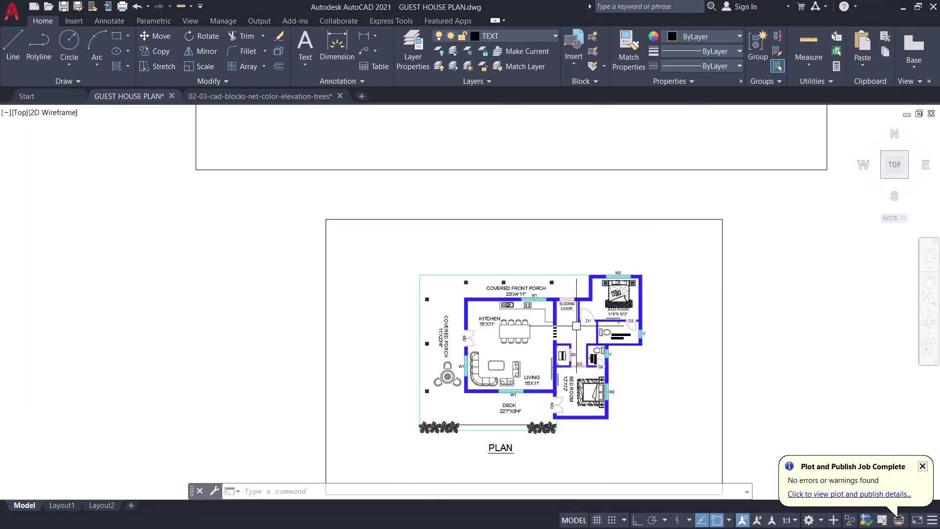
Pan and zoom the guest house drawing to center the elevation.
scroll(down, 3)
middle_drag(559, 220, 546, 376)
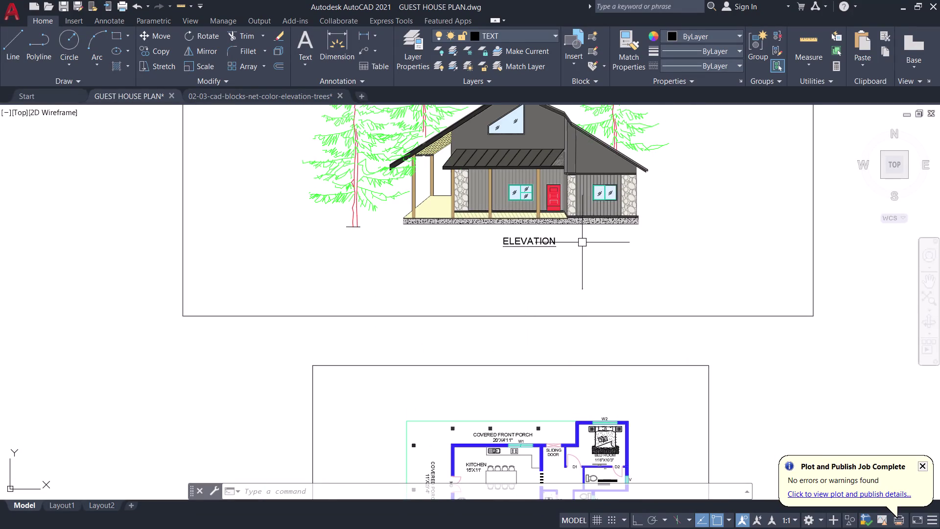
middle_drag(584, 255, 578, 328)
scroll(up, 3)
scroll(up, 3)
scroll(down, 3)
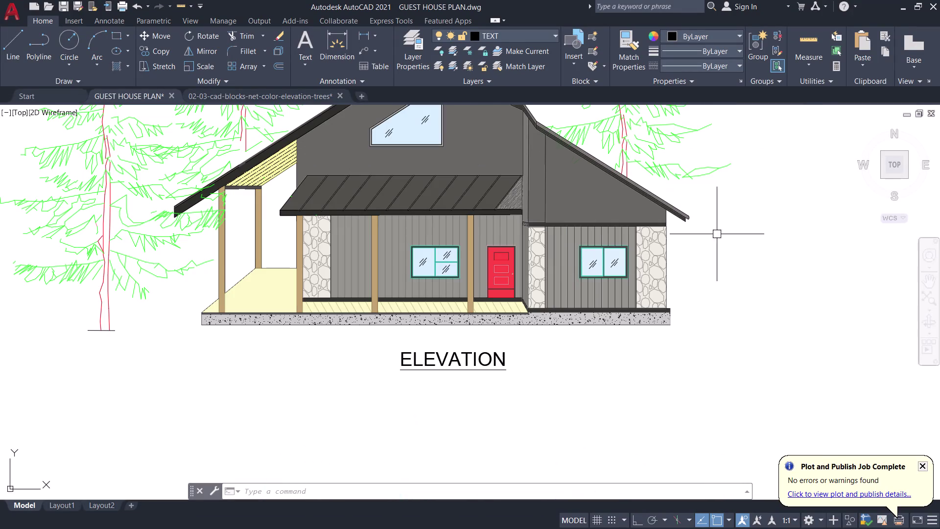
Inspect the front door area, then minimize AutoCAD to reveal the plotted PDF.
middle_drag(770, 223, 840, 320)
scroll(up, 3)
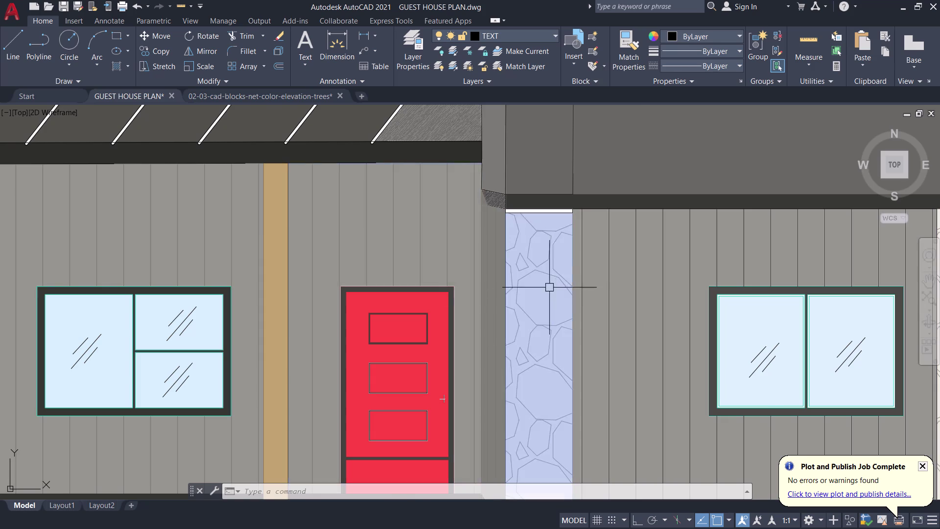
scroll(down, 3)
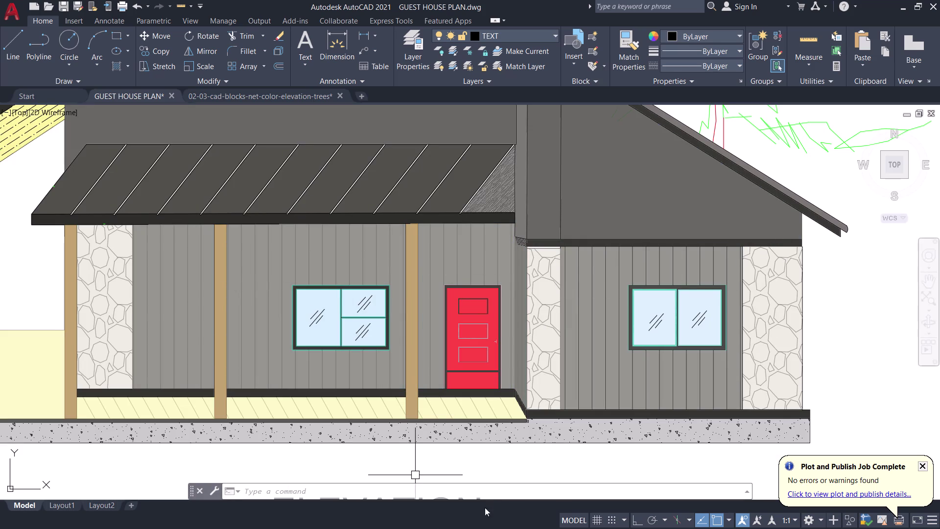
click(903, 7)
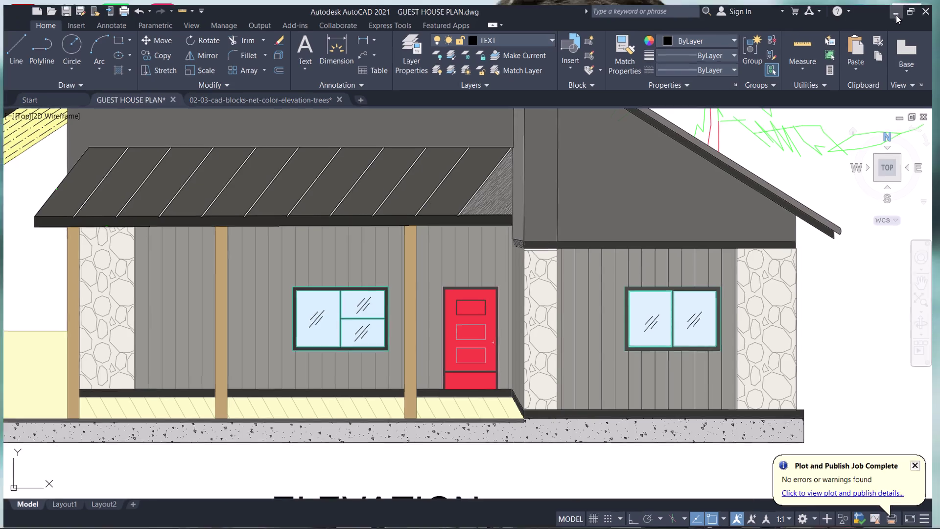
click(714, 516)
Zoom into the plotted colored elevation in Acrobat.
click(697, 517)
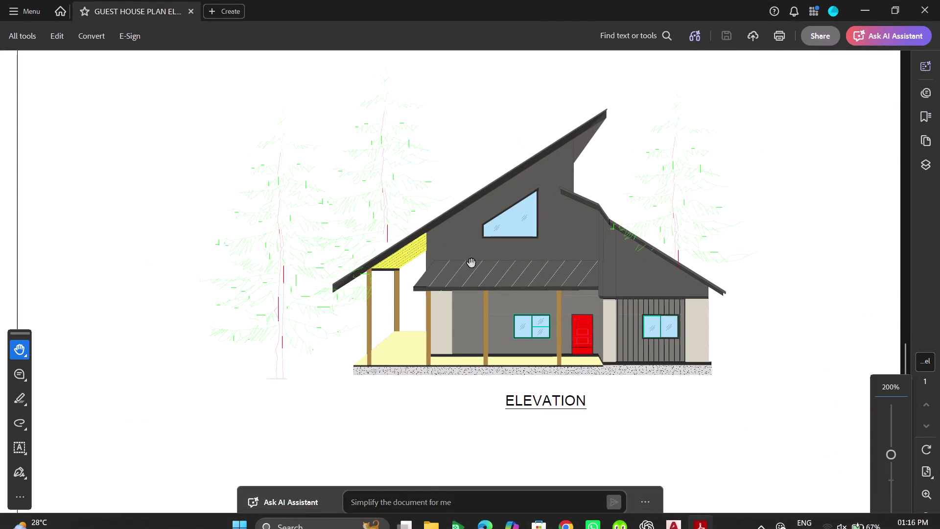
scroll(up, 3)
scroll(down, 3)
scroll(up, 3)
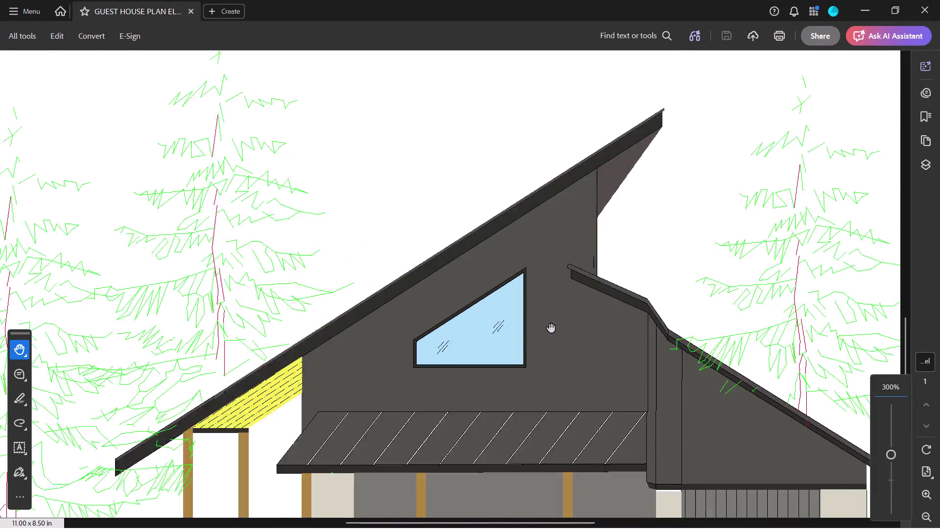
scroll(up, 3)
scroll(down, 3)
Pan from the tall roof across the porch roof, red door and posts.
drag(540, 330, 525, 247)
drag(548, 297, 525, 188)
drag(547, 320, 548, 234)
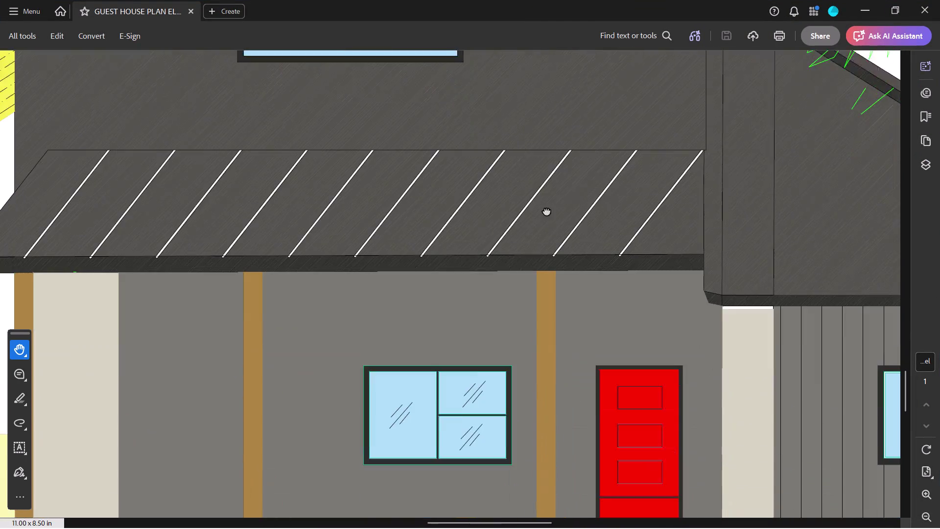
drag(547, 234, 550, 164)
drag(567, 275, 613, 209)
drag(108, 270, 236, 279)
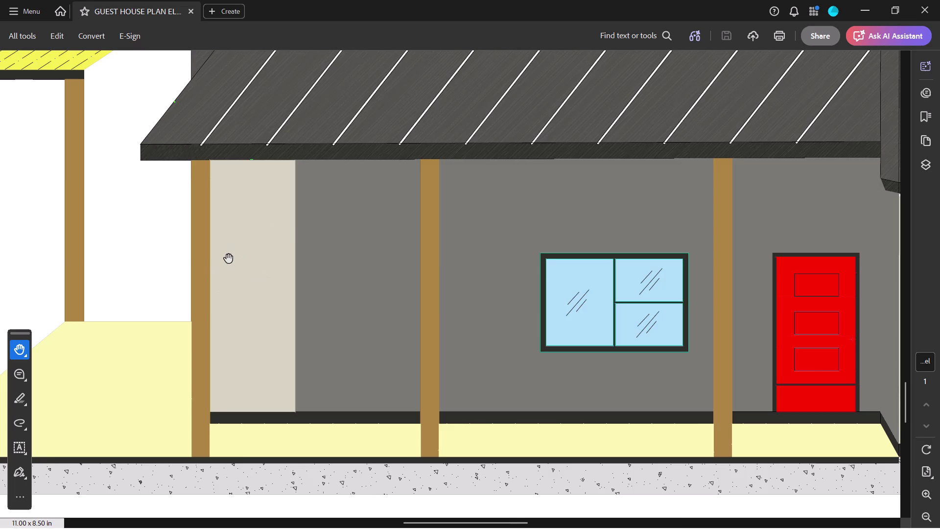
Pan over the side wing to show the upper roof and window.
scroll(down, 3)
scroll(up, 3)
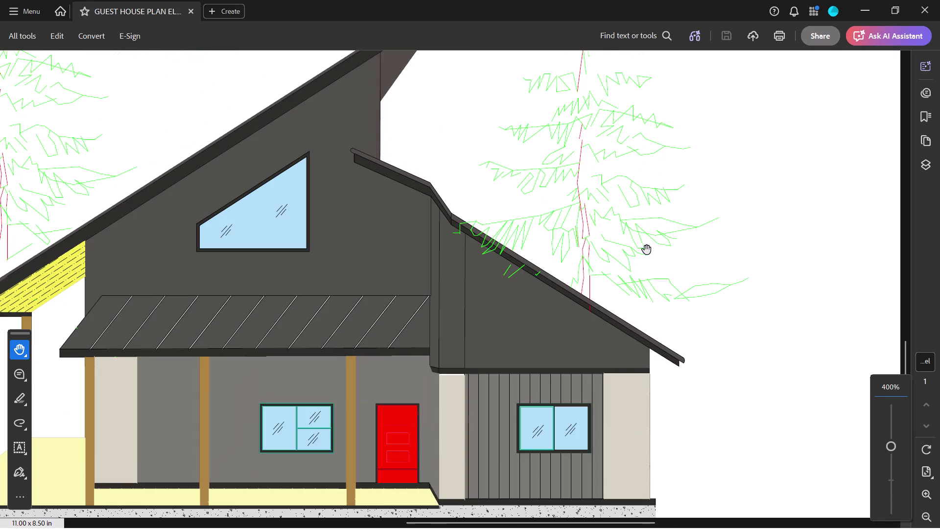
scroll(down, 3)
middle_drag(607, 295, 608, 282)
drag(665, 385, 640, 260)
scroll(up, 3)
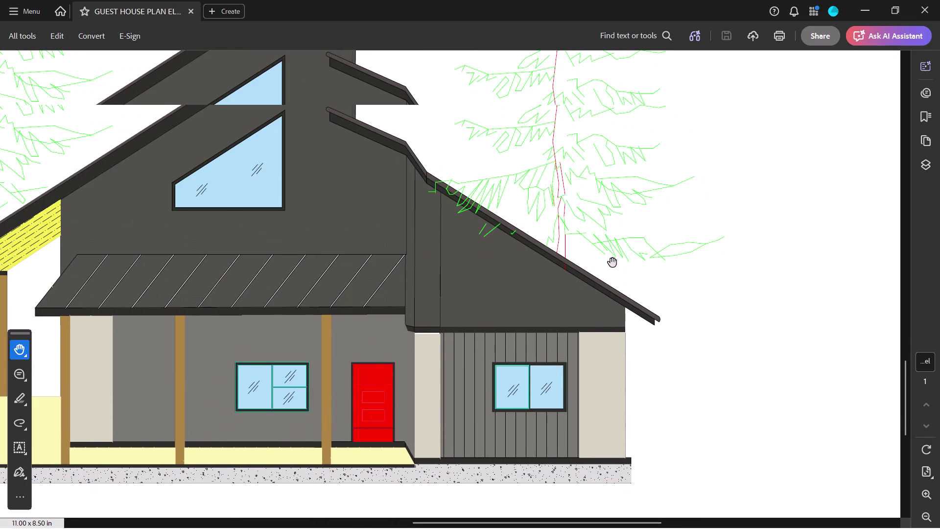
scroll(down, 3)
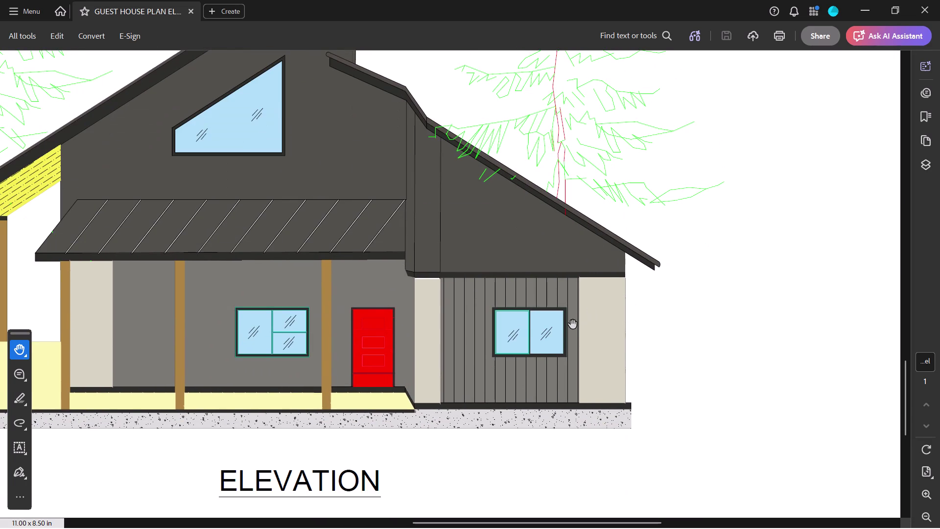
Zoom back out to the full elevation and minimize Acrobat to the desktop.
scroll(up, 3)
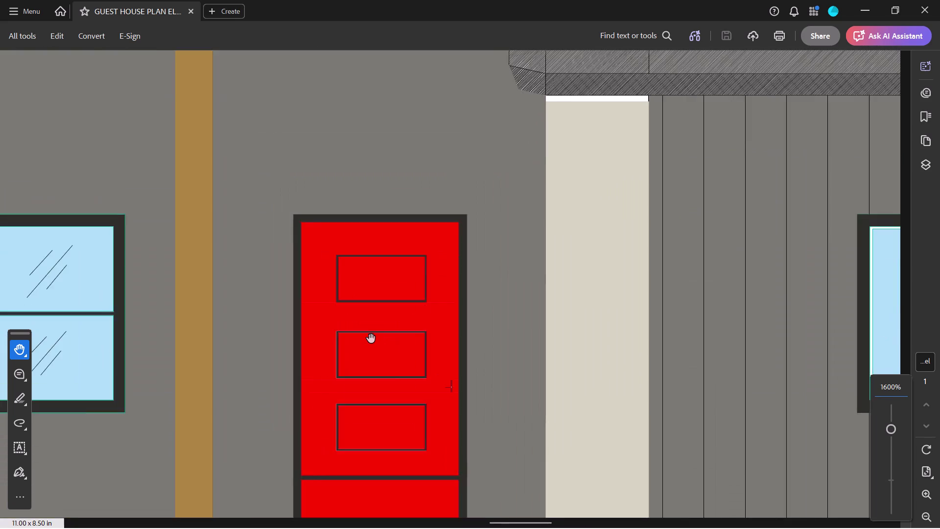
scroll(down, 3)
scroll(down, 3)
scroll(down, 3)
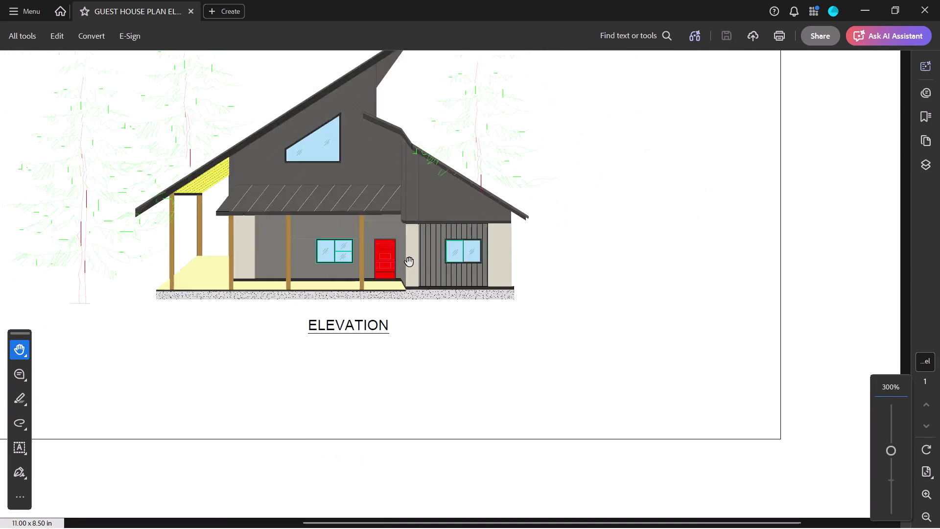
scroll(down, 3)
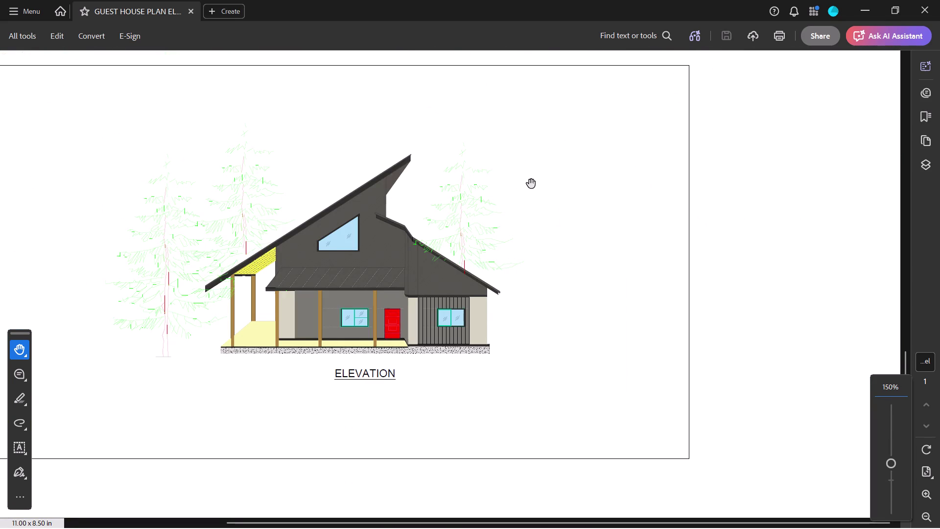
click(939, 9)
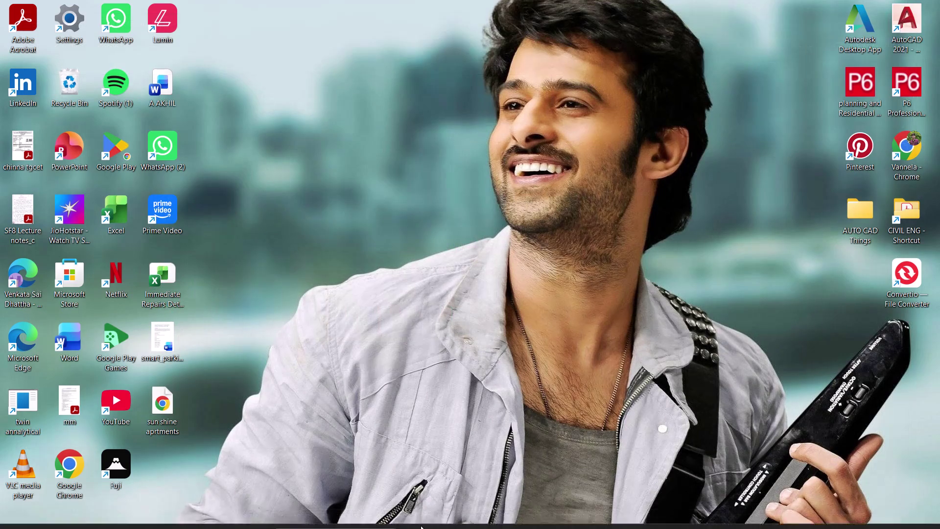
drag(676, 521, 682, 520)
click(683, 515)
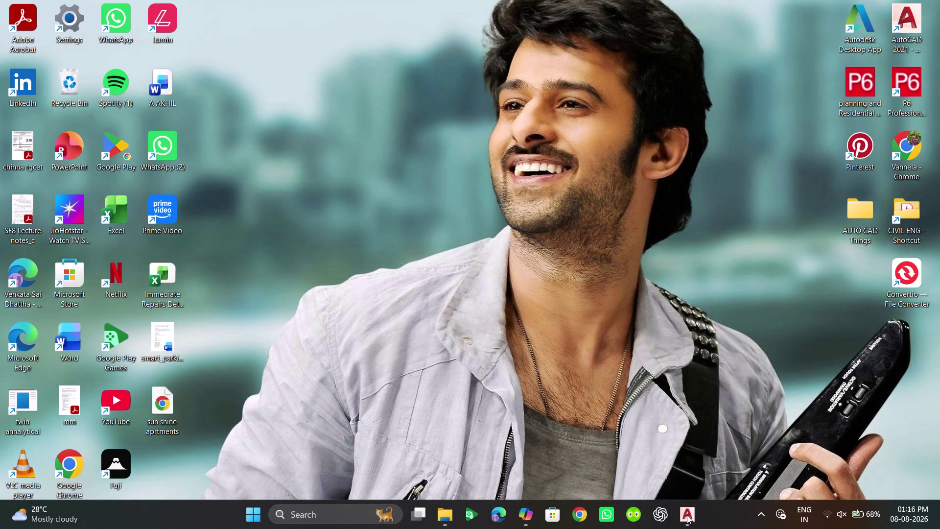